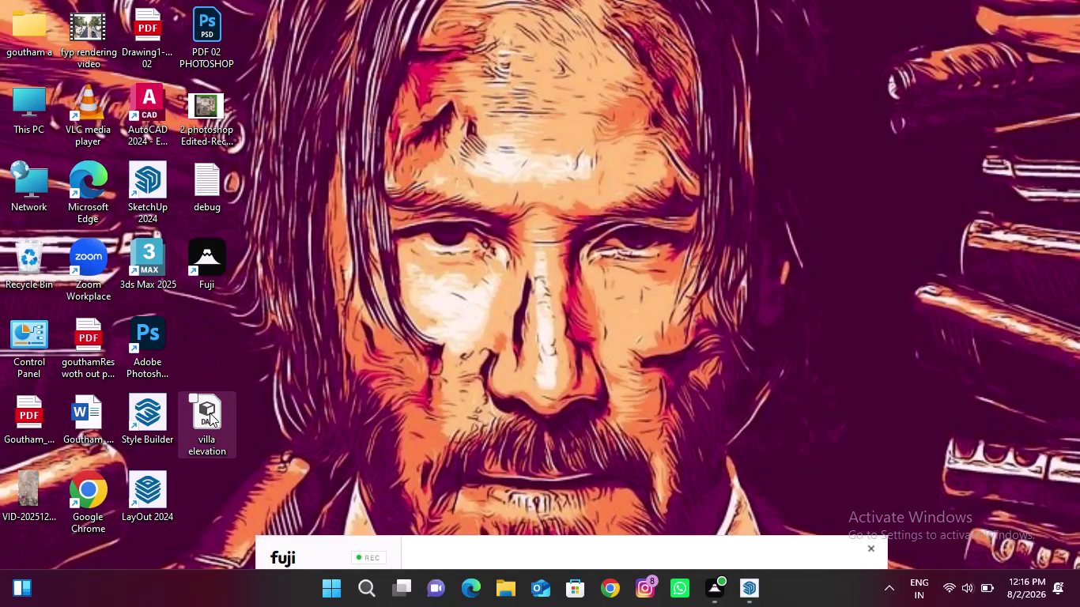
Select the villa elevation file and dismiss its context menu without choosing anything.
click(207, 414)
right_click(210, 414)
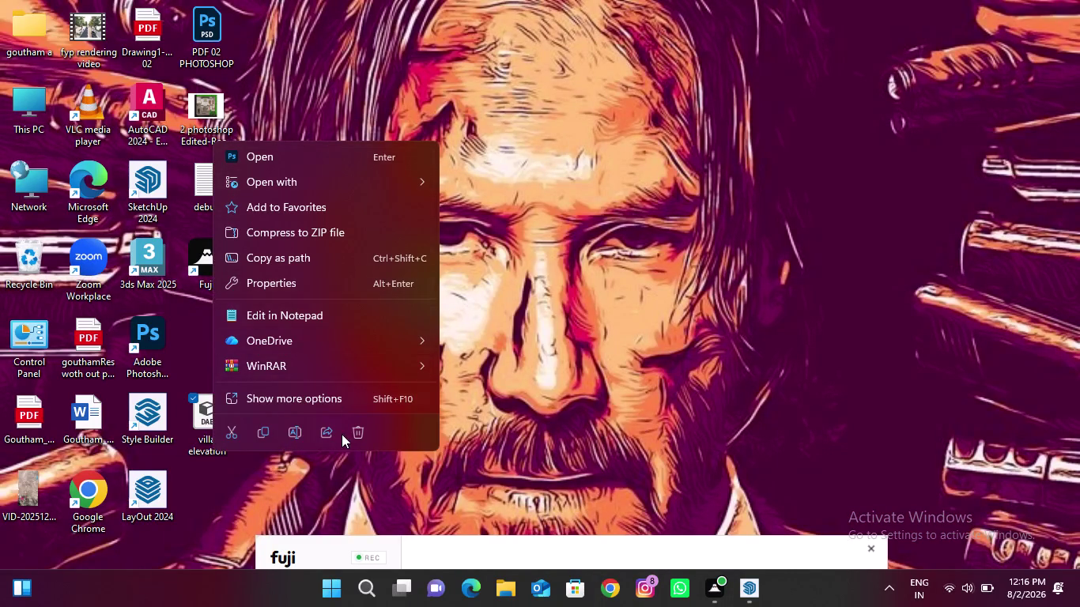
click(355, 430)
click(755, 599)
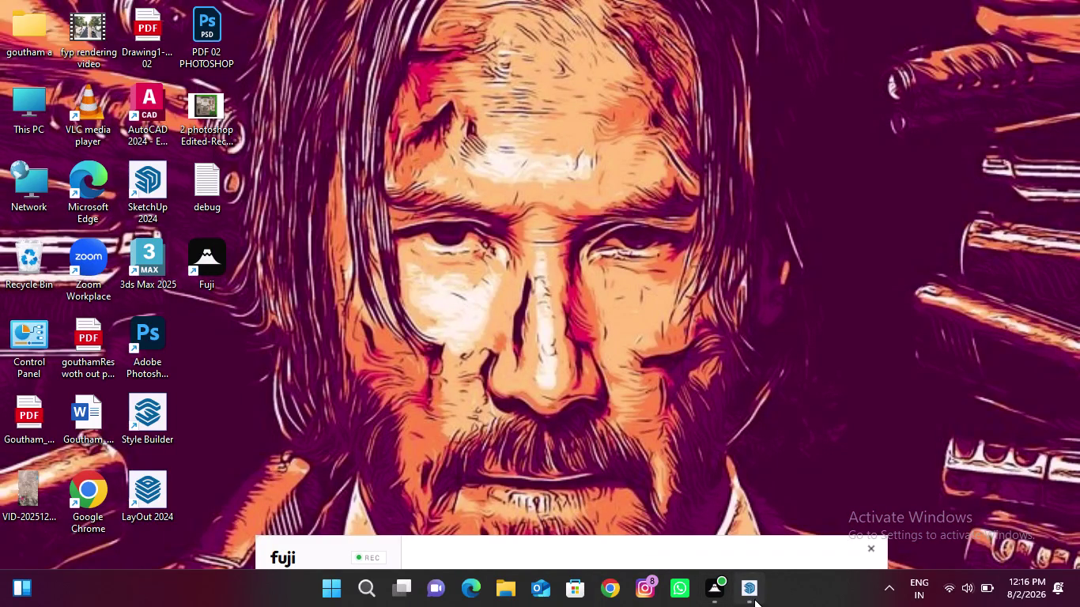
Bring the villa model forward, launch Snipping Tool from Recent, and start a new snip.
click(362, 590)
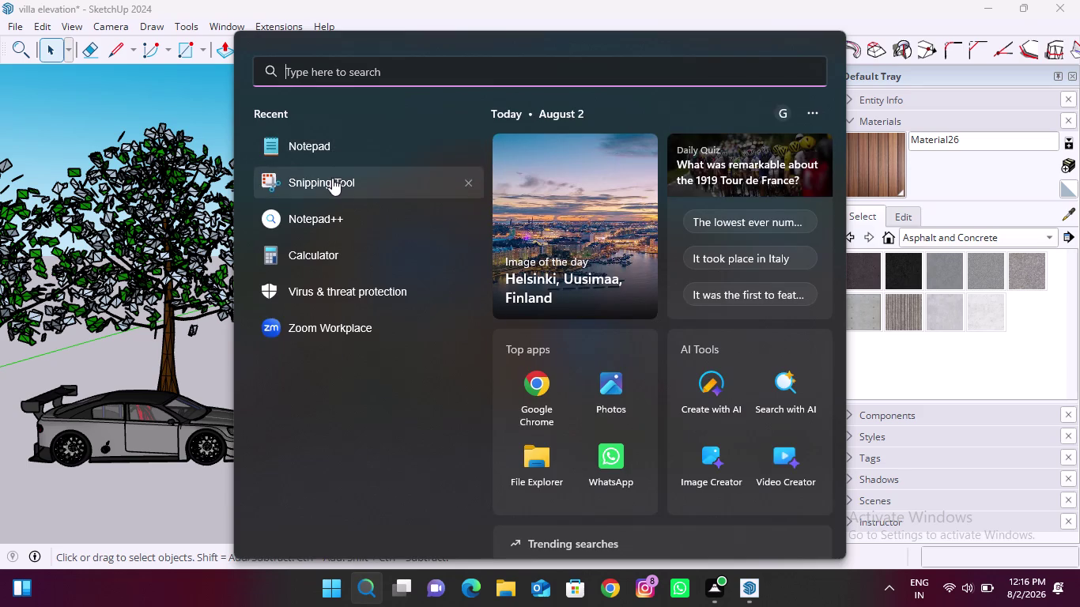
click(332, 178)
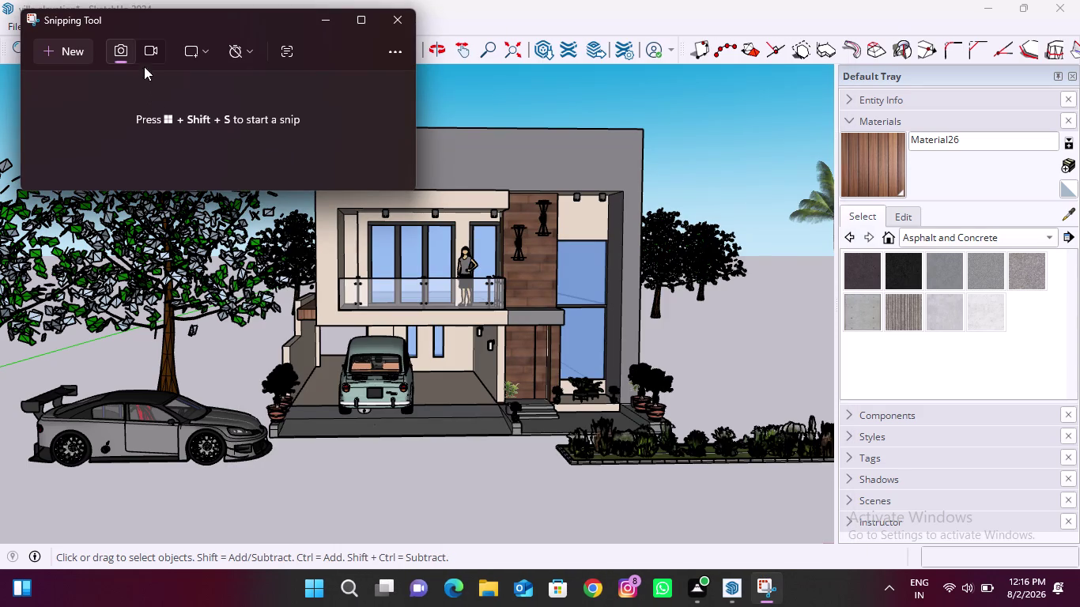
click(62, 56)
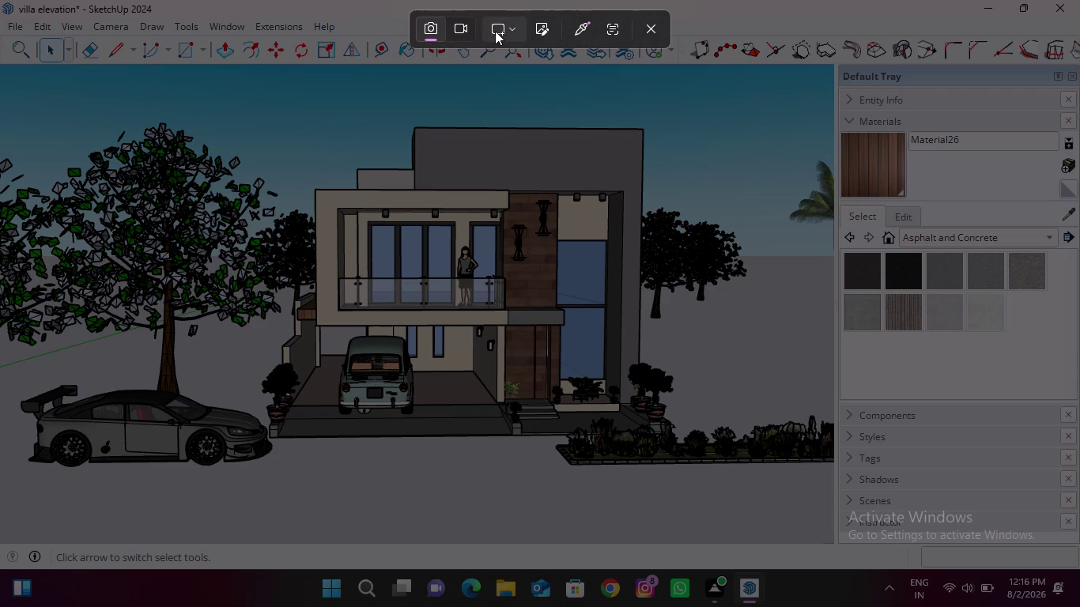
Snip a rectangle over the villa viewport, widened to include the garden, then close Snipping Tool.
click(498, 29)
click(513, 35)
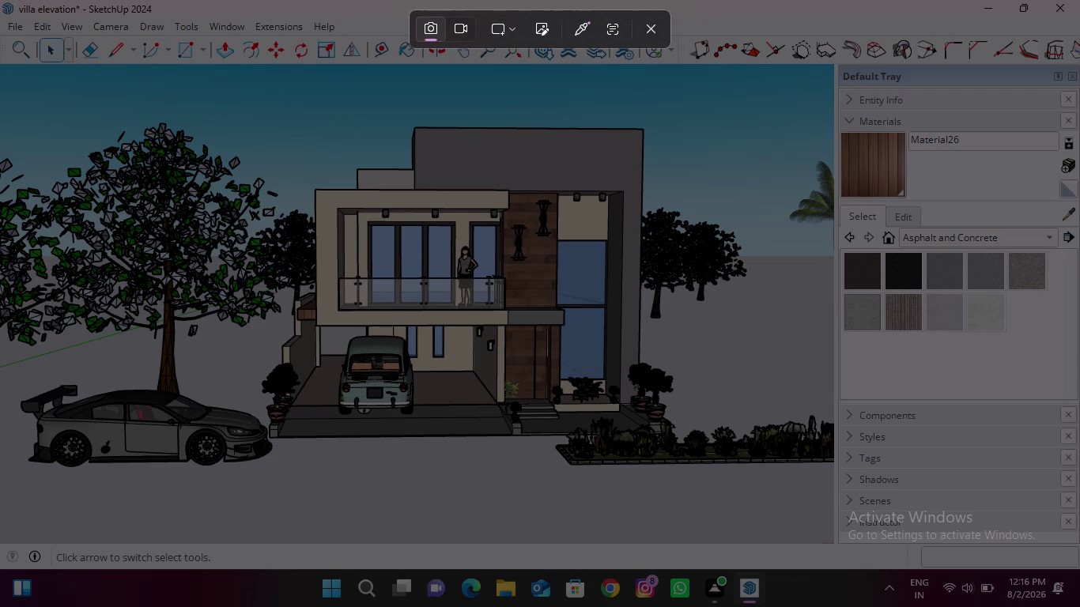
drag(1, 72, 691, 502)
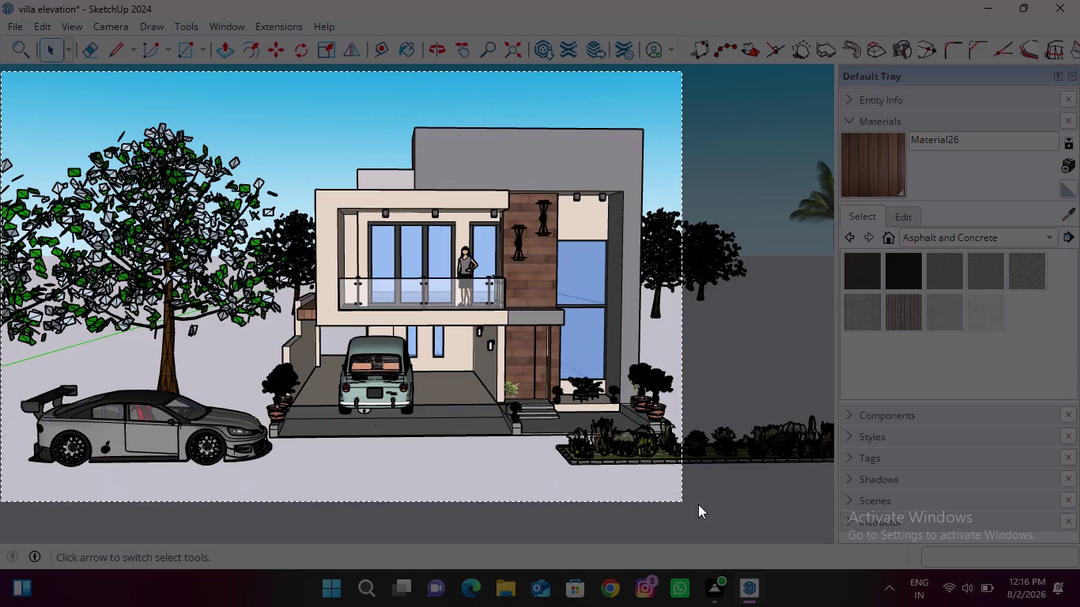
drag(691, 503, 806, 526)
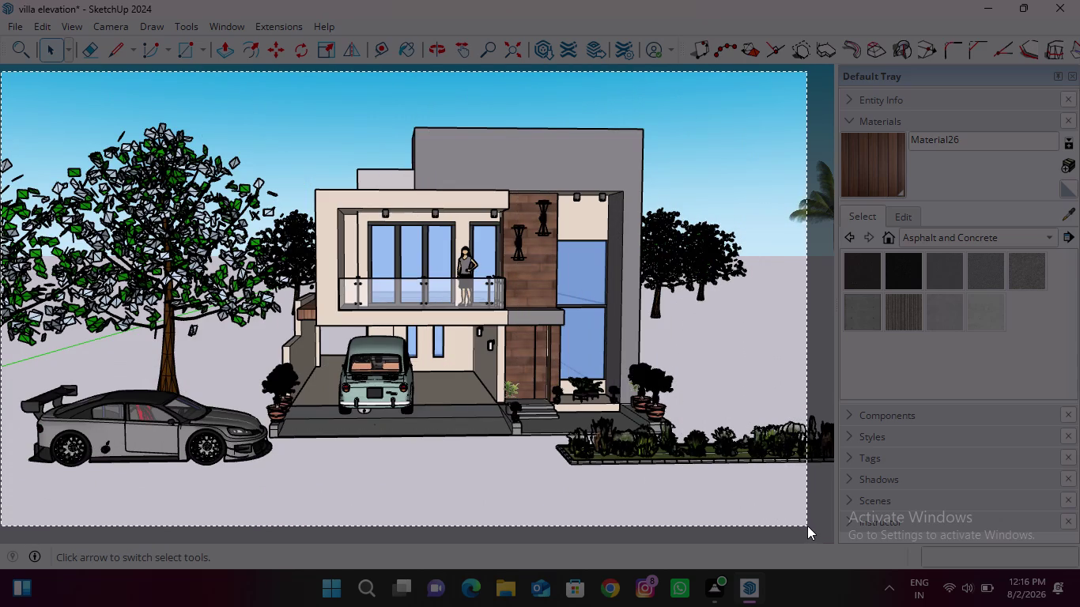
drag(806, 526, 830, 538)
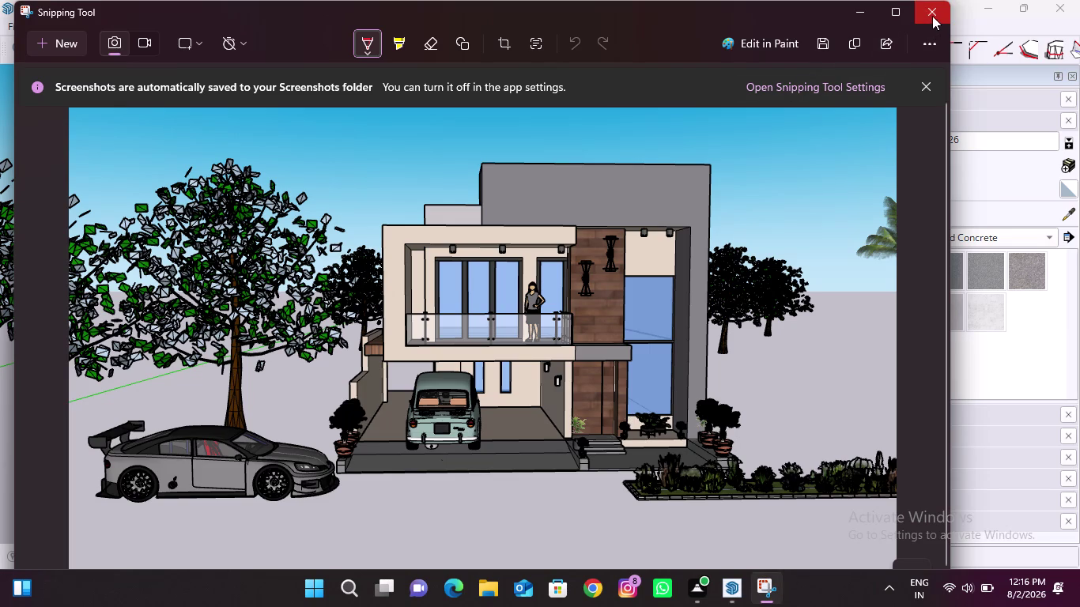
click(933, 16)
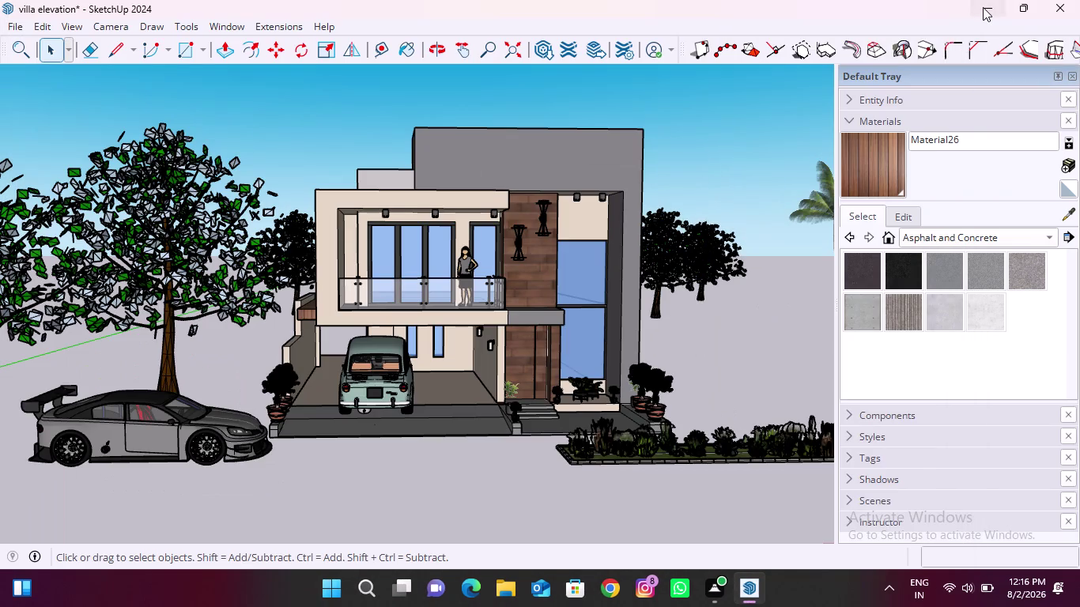